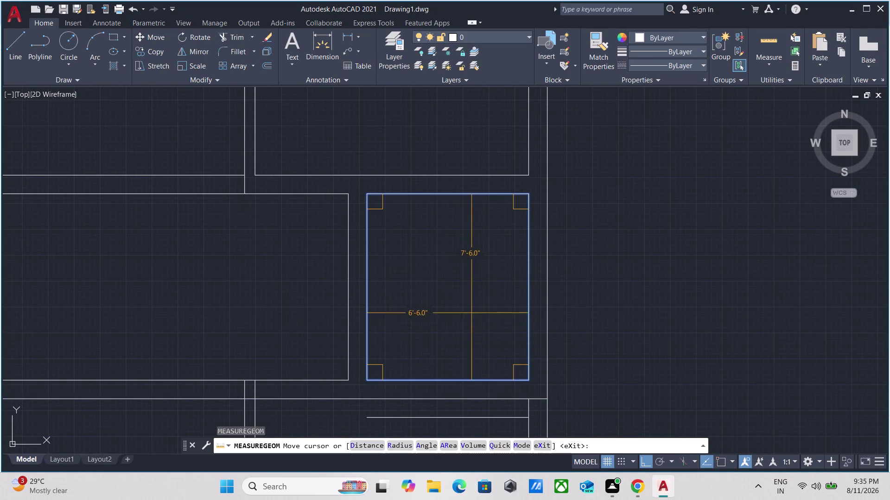
Offset the room's top wall line 1' inward with OFFSET.
scroll(down, 3)
scroll(up, 3)
key(Escape)
drag(472, 248, 468, 246)
click(423, 214)
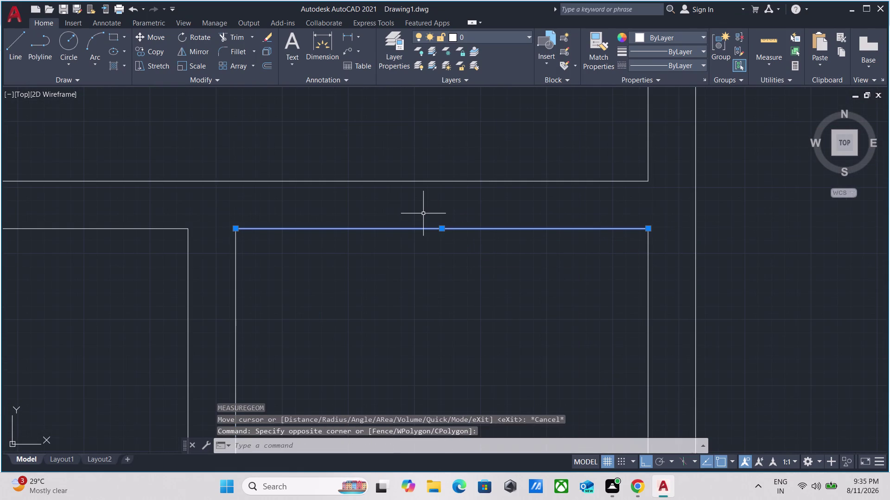
key(o)
key(Return)
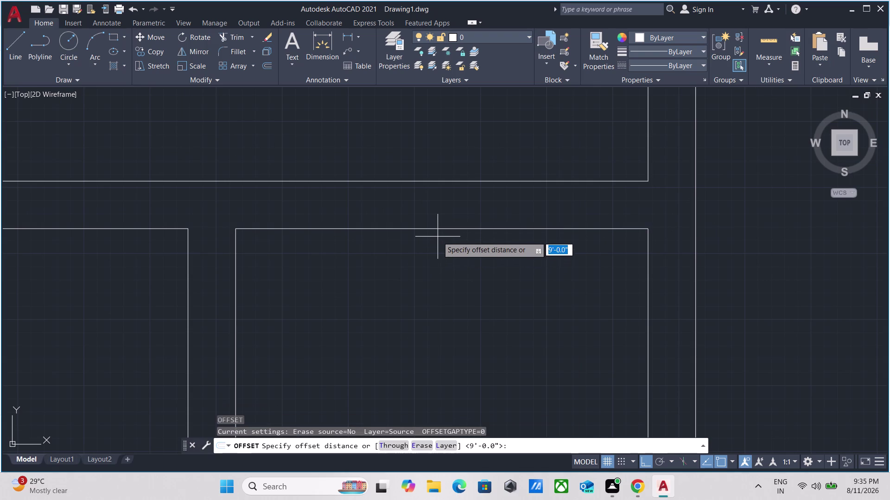
click(440, 229)
click(444, 267)
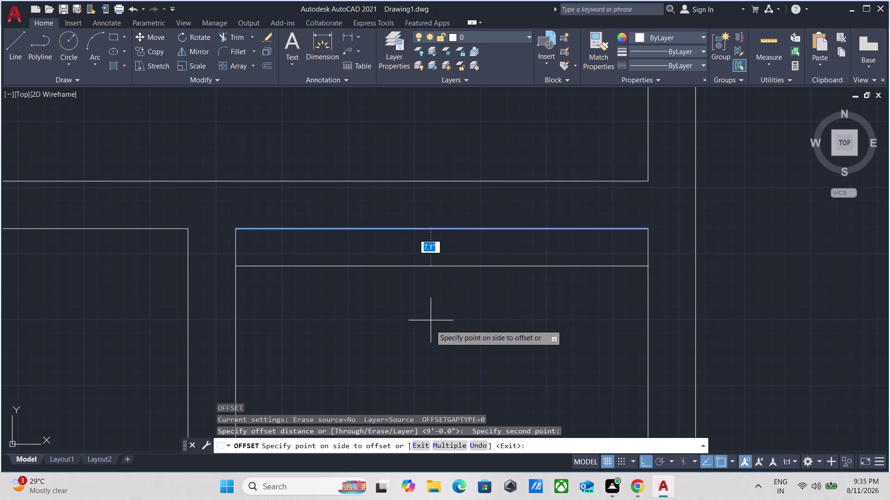
text(1')
key(Return)
Offset the room's bottom wall line 1' upward, then end the offset command.
scroll(down, 3)
middle_drag(428, 337, 427, 336)
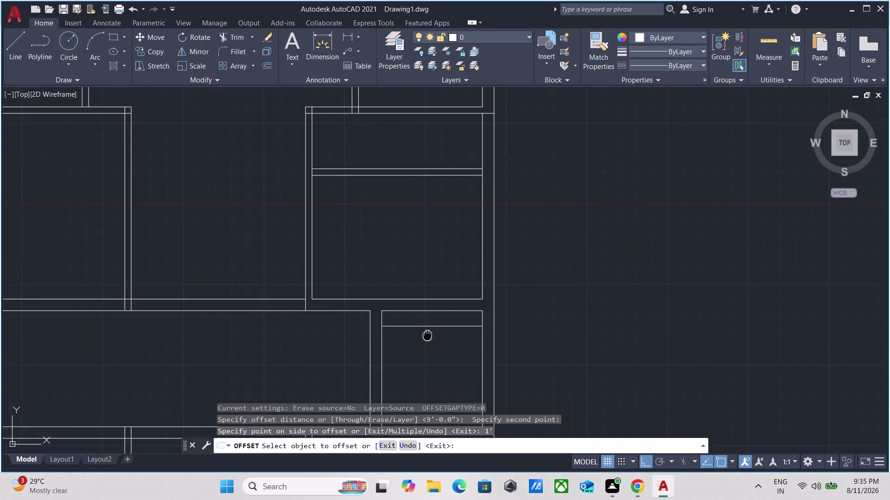
middle_drag(427, 335, 415, 234)
scroll(up, 3)
middle_drag(435, 329, 434, 216)
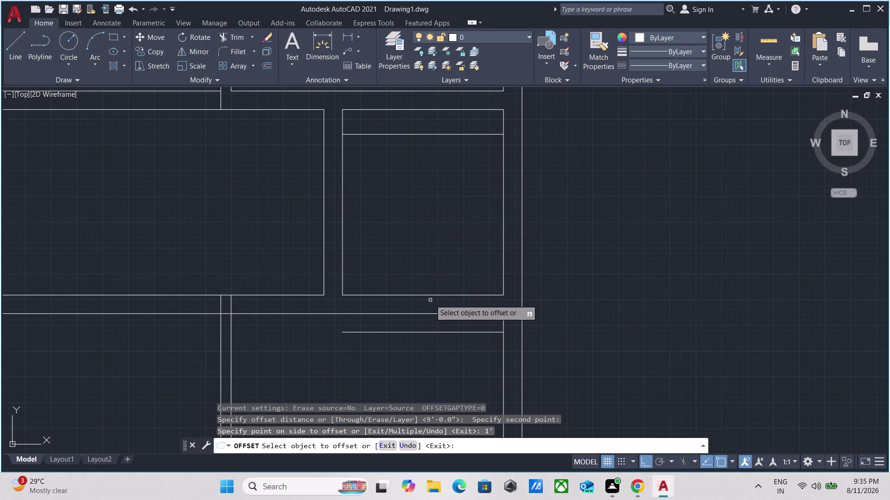
click(429, 295)
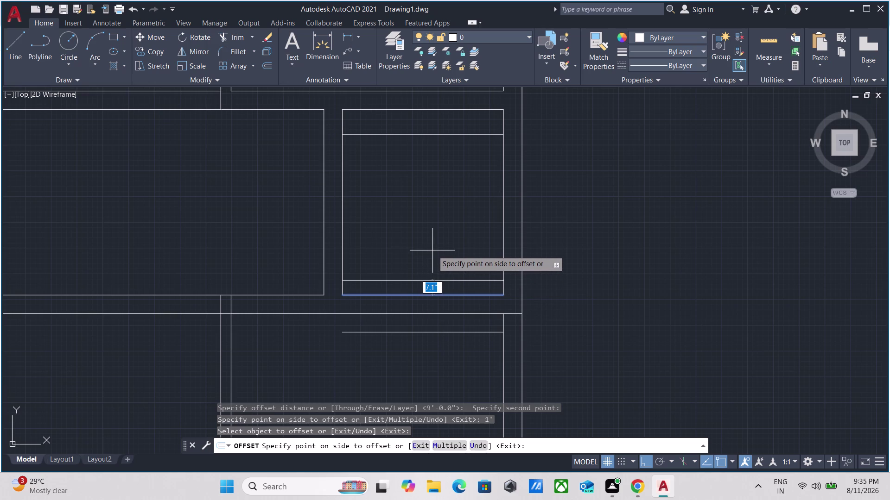
key(1)
key(apostrophe)
key(Return)
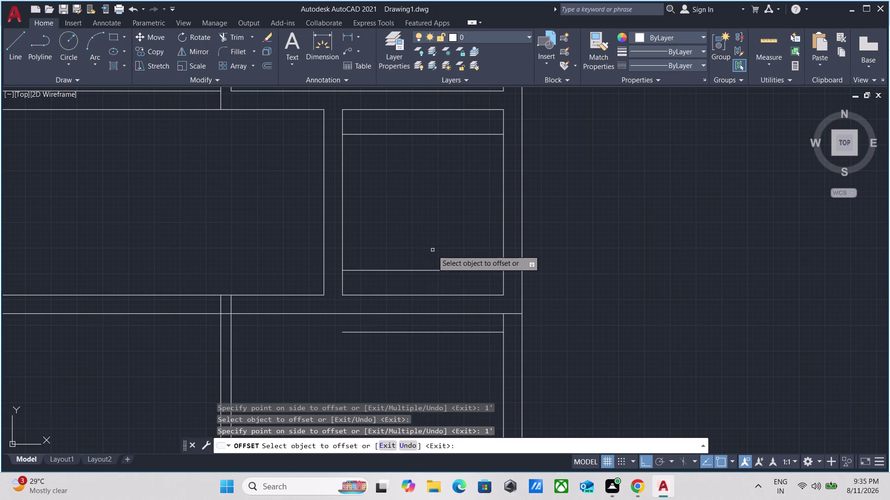
key(Escape)
middle_drag(434, 240, 443, 268)
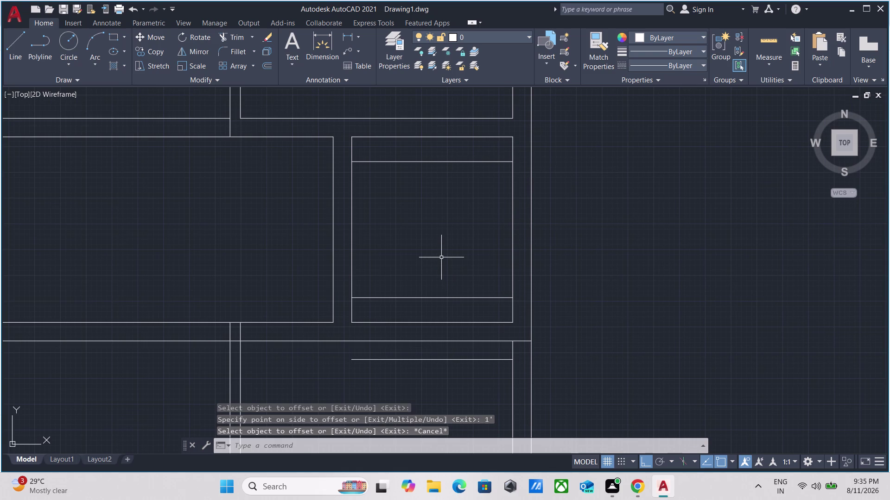
text(mea)
key(Return)
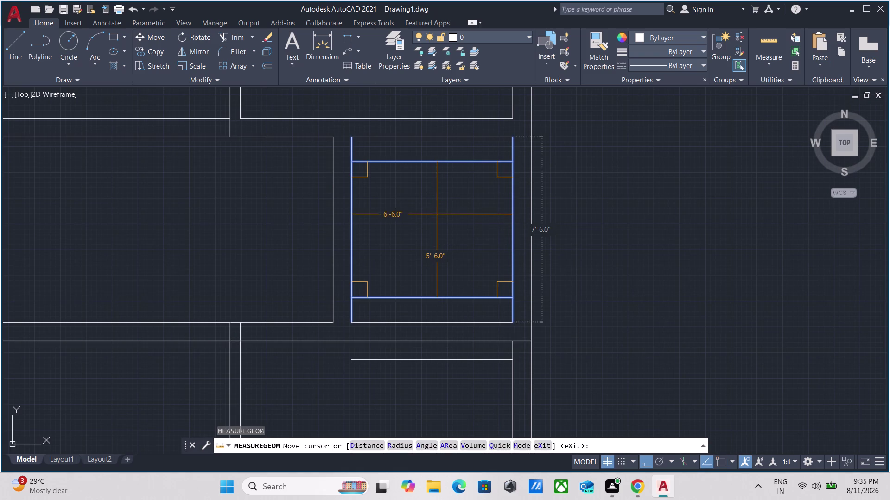
middle_drag(437, 214, 441, 248)
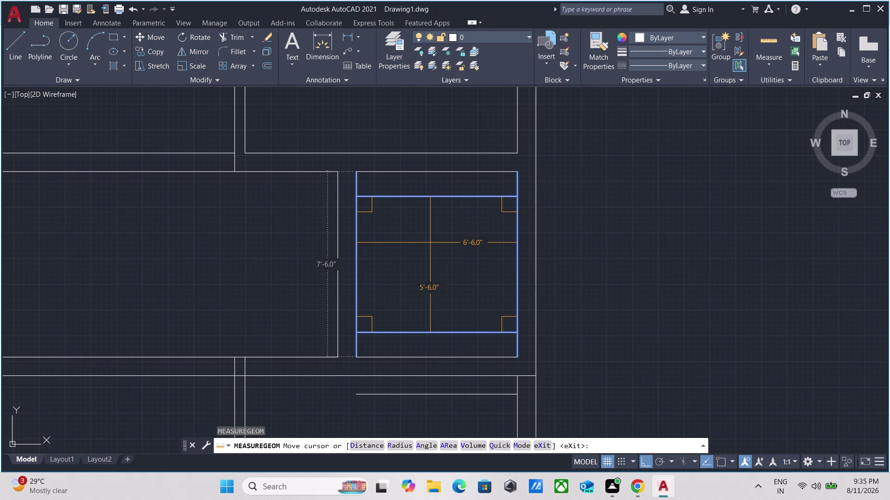
key(Escape)
click(442, 222)
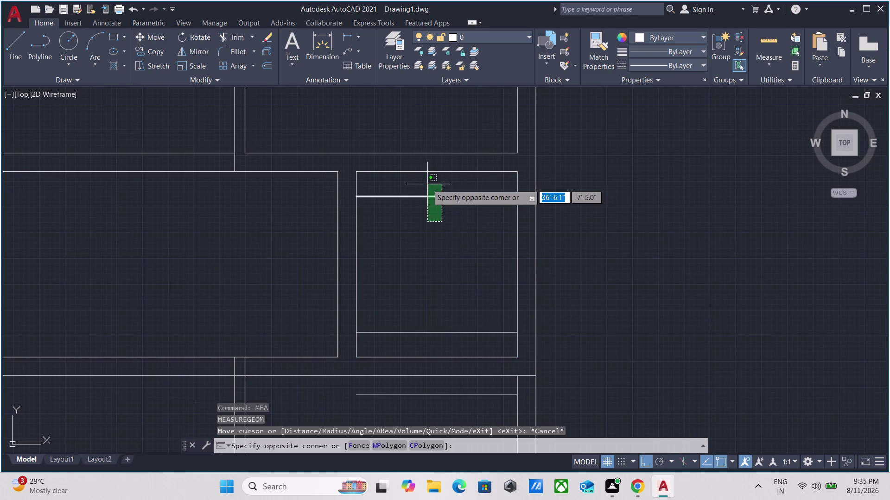
Select the inner top and bottom offset lines and erase them.
click(427, 184)
click(464, 301)
click(414, 346)
right_click(423, 236)
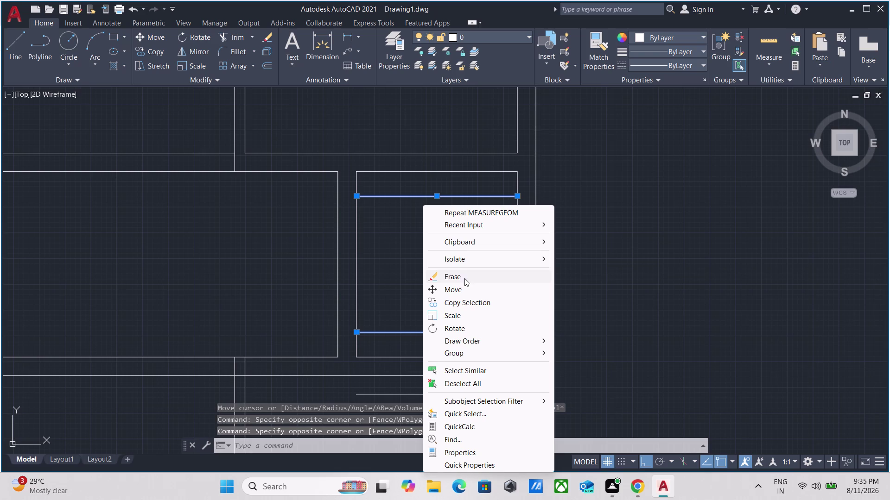
click(458, 277)
middle_drag(433, 236, 446, 283)
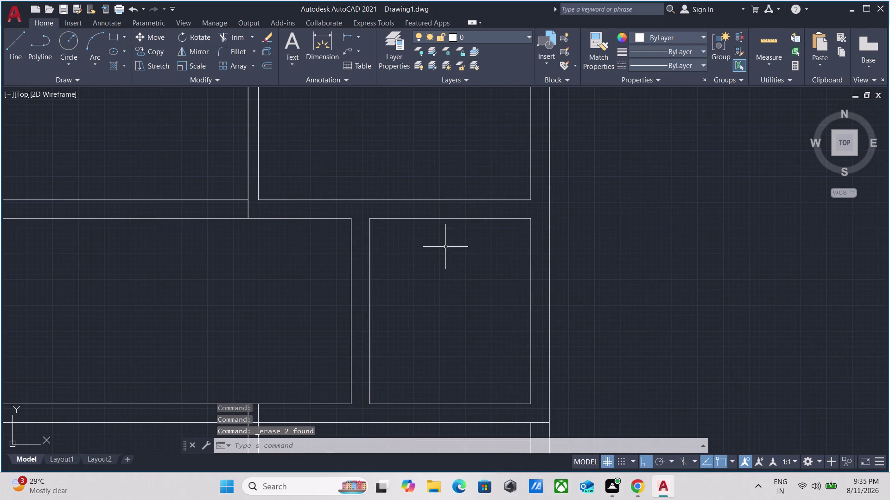
Measure the cleaned room with MEASUREGEOM to confirm 7'-6" by 6'-6".
click(446, 245)
click(413, 211)
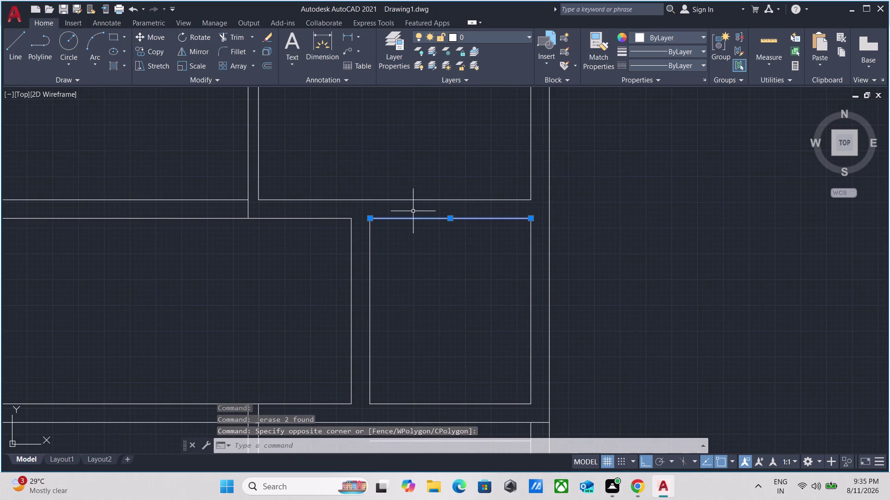
key(Escape)
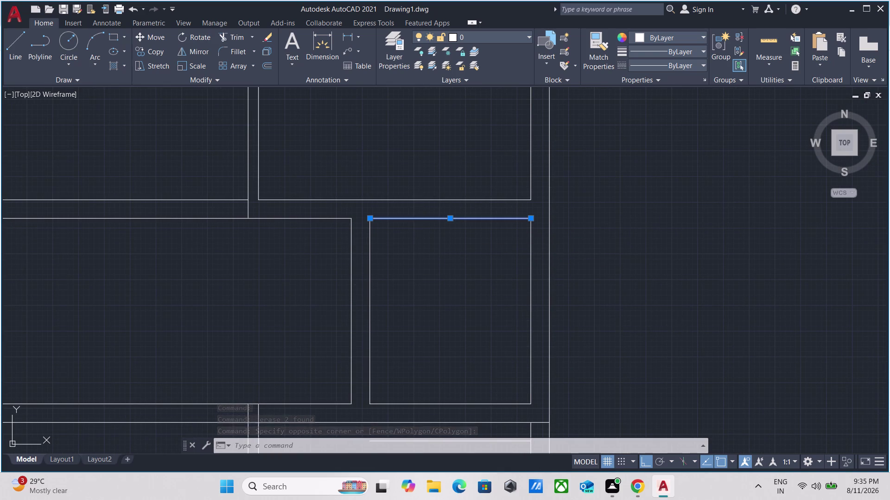
key(m)
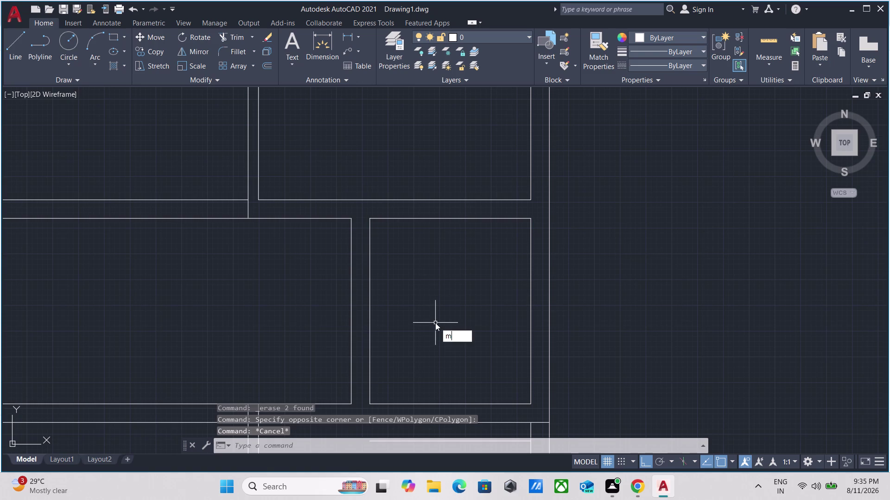
text(ea)
key(Return)
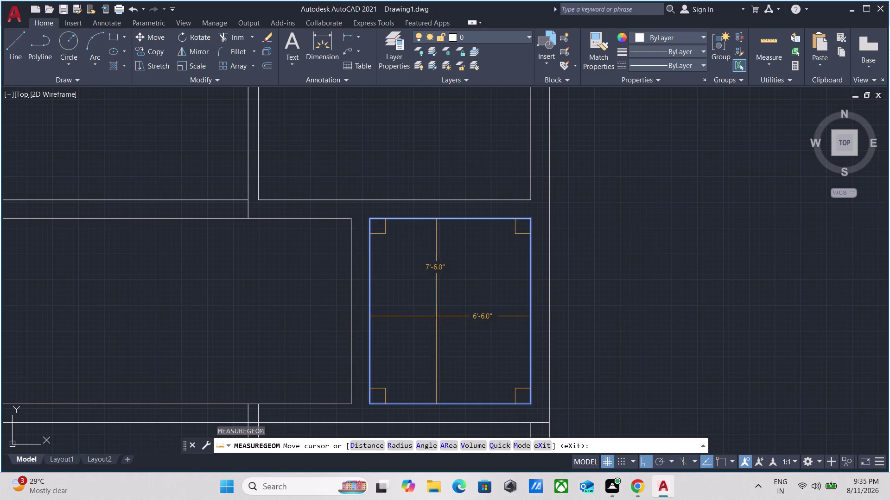